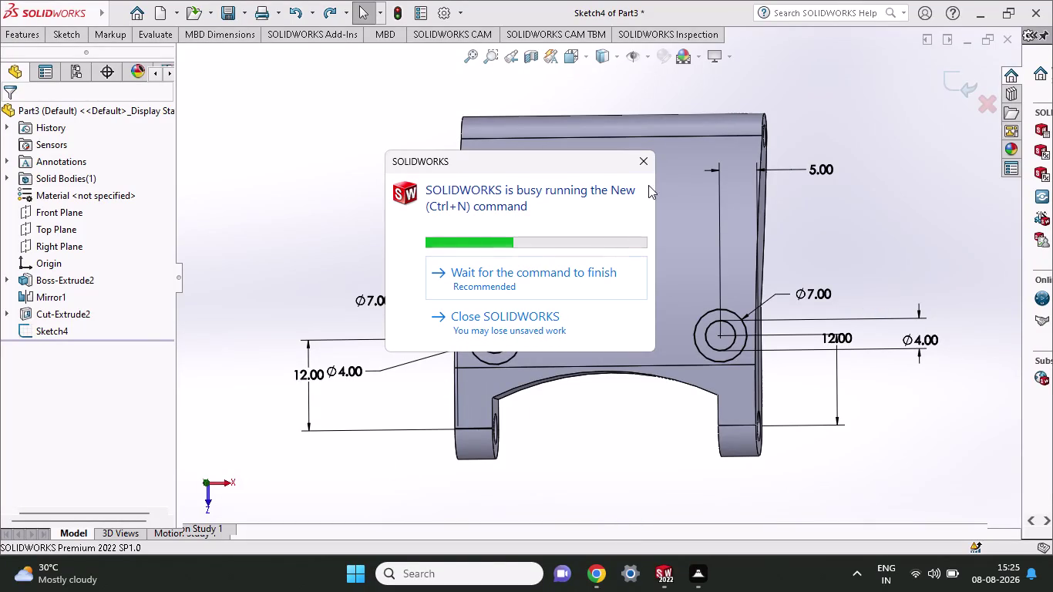
Wait out the pending new-document command so the busy warning closes and the bracket returns.
click(647, 158)
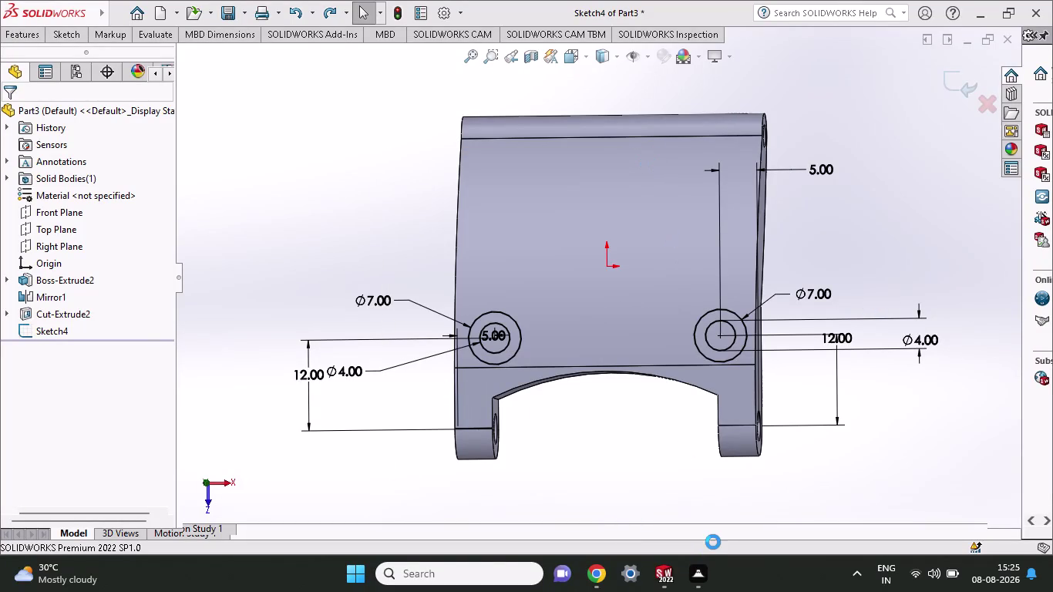